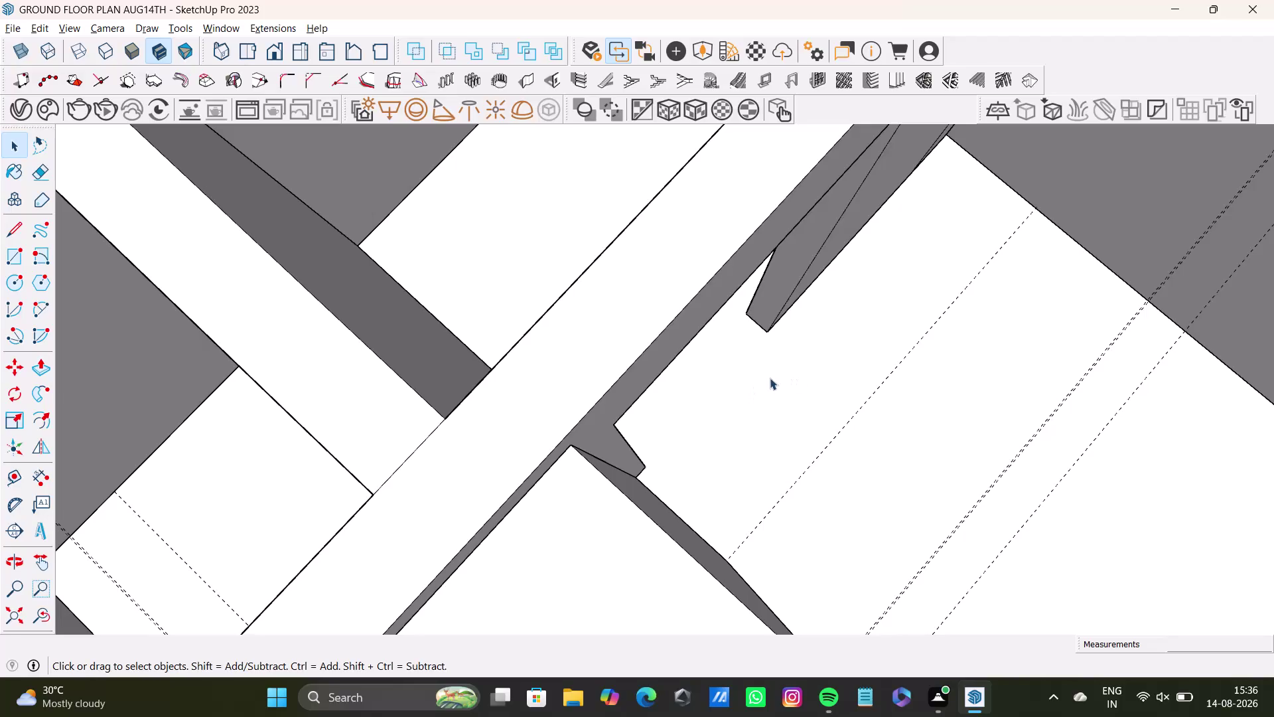
Orbit and zoom out to view the ground floor walls and stair area.
middle_drag(770, 449, 506, 388)
middle_drag(676, 432, 286, 436)
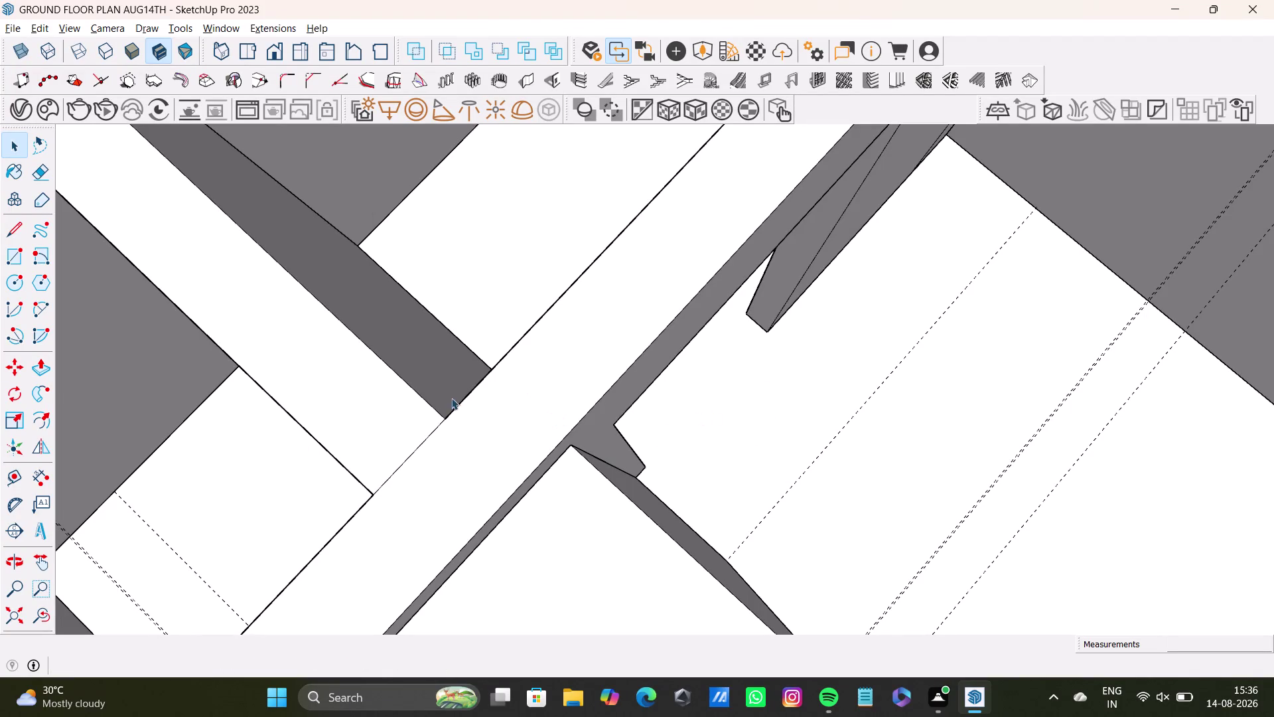
middle_drag(839, 507, 558, 443)
scroll(down, 3)
Orbit closer around the doorway, looking through the opening and up from below.
middle_drag(589, 434, 600, 432)
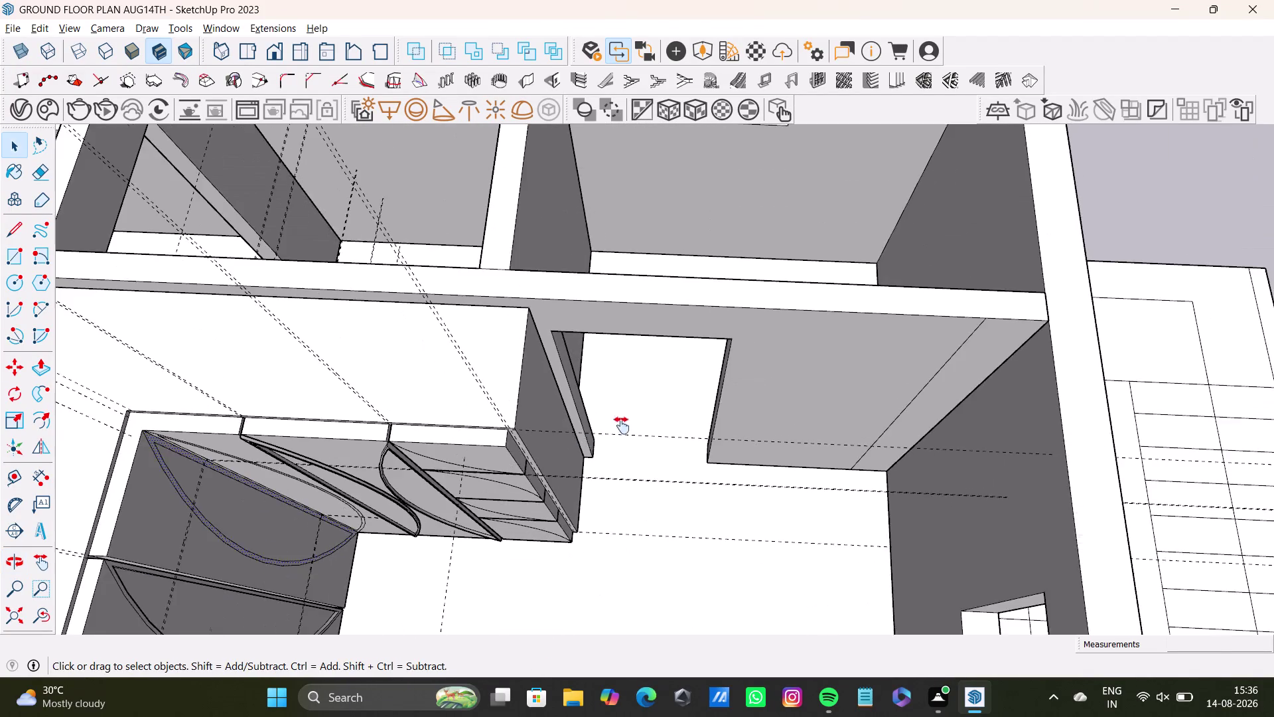
middle_drag(599, 432, 545, 501)
scroll(up, 3)
middle_drag(610, 500, 463, 425)
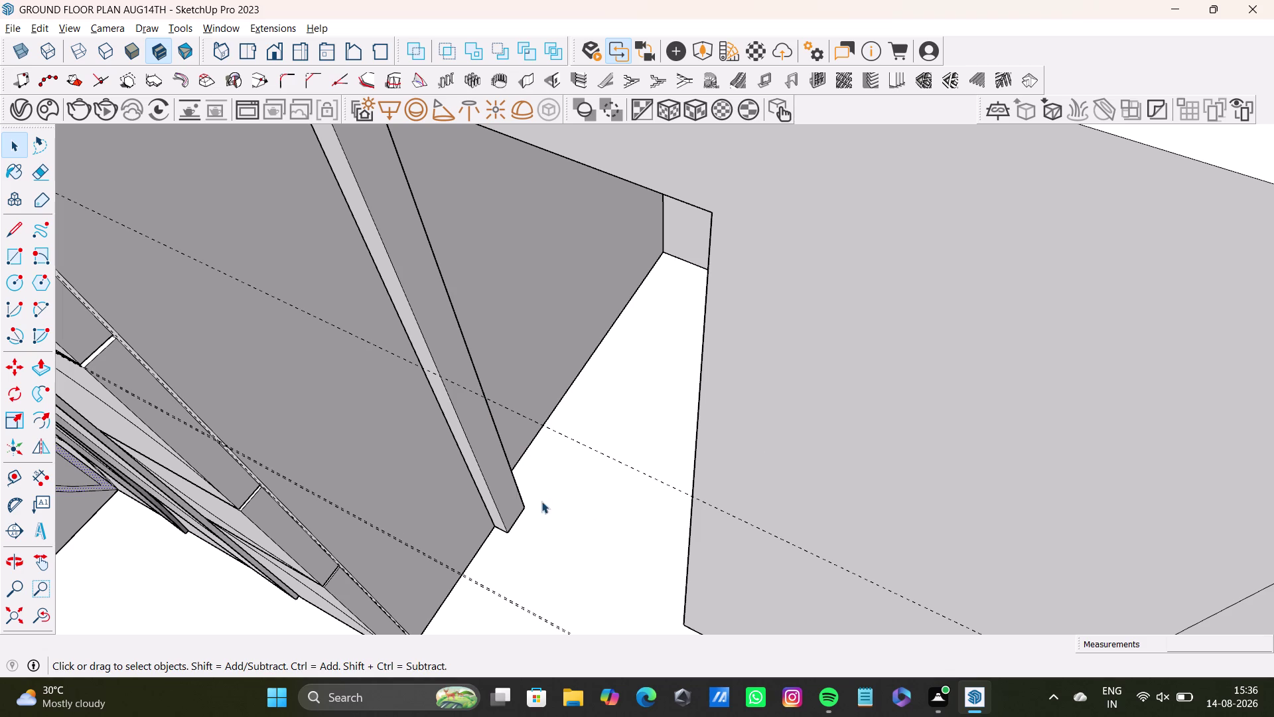
middle_drag(542, 501, 642, 472)
middle_drag(575, 435, 677, 468)
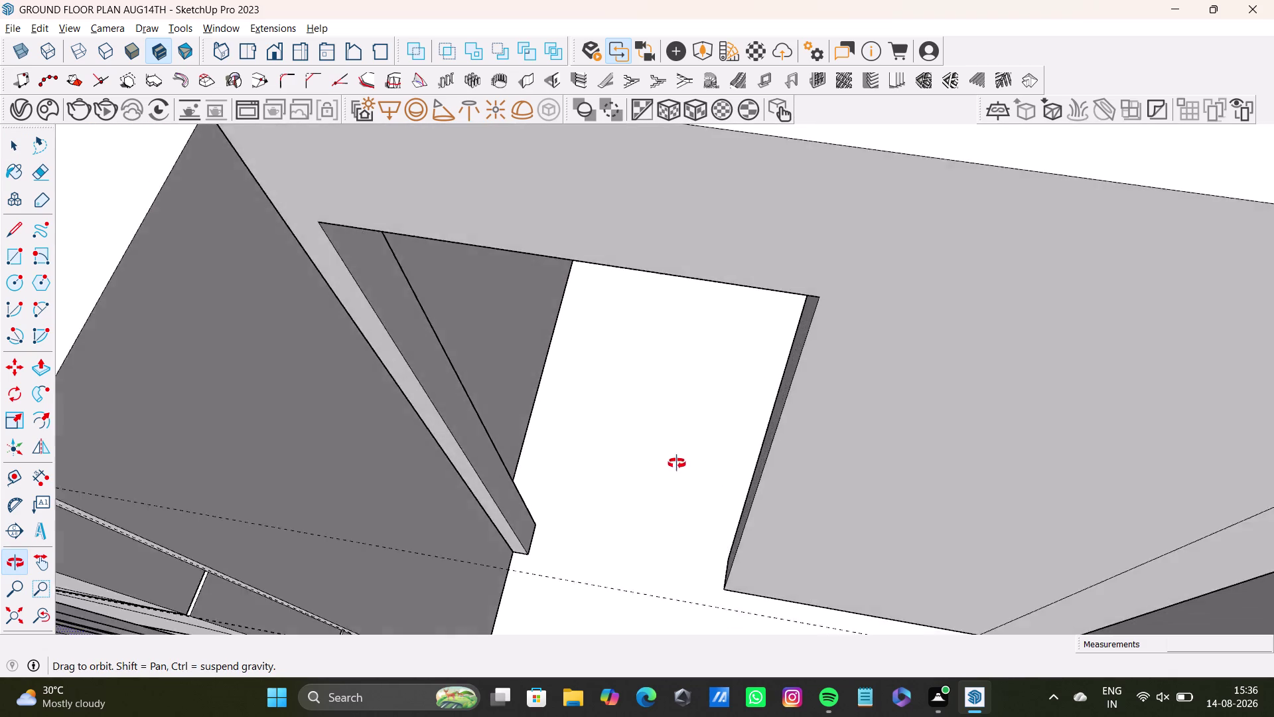
middle_drag(677, 468, 570, 462)
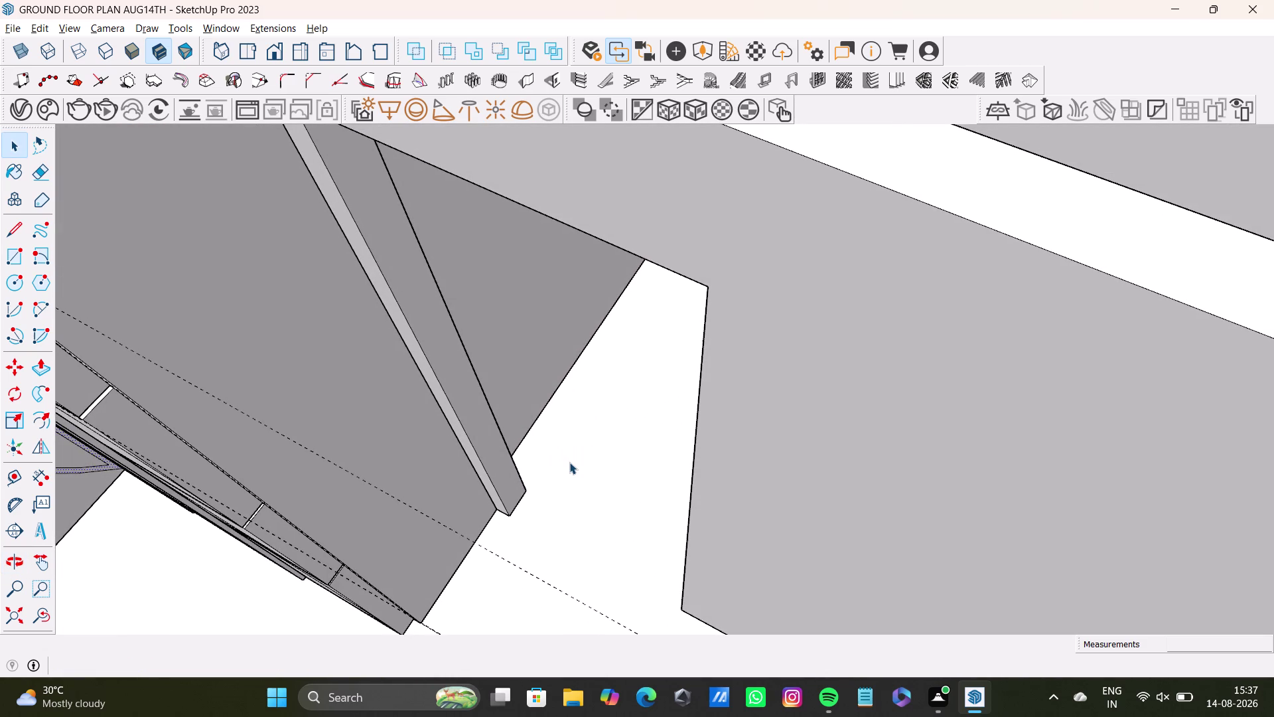